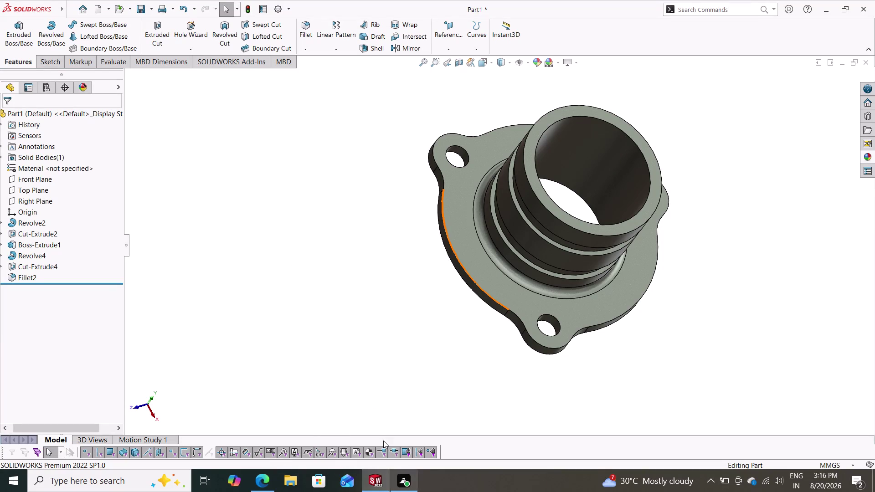
Save the flanged pipe fitting as SOLIDWORKS part 'mech 9' in Documents.
click(153, 5)
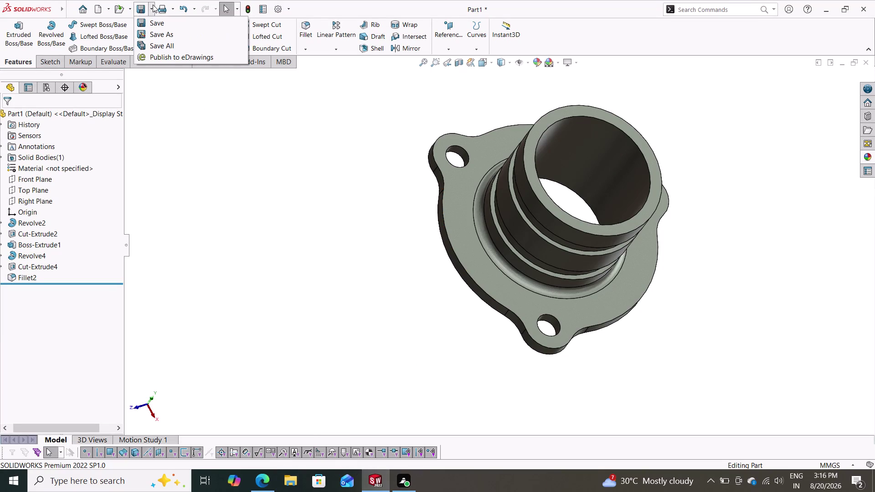
click(157, 32)
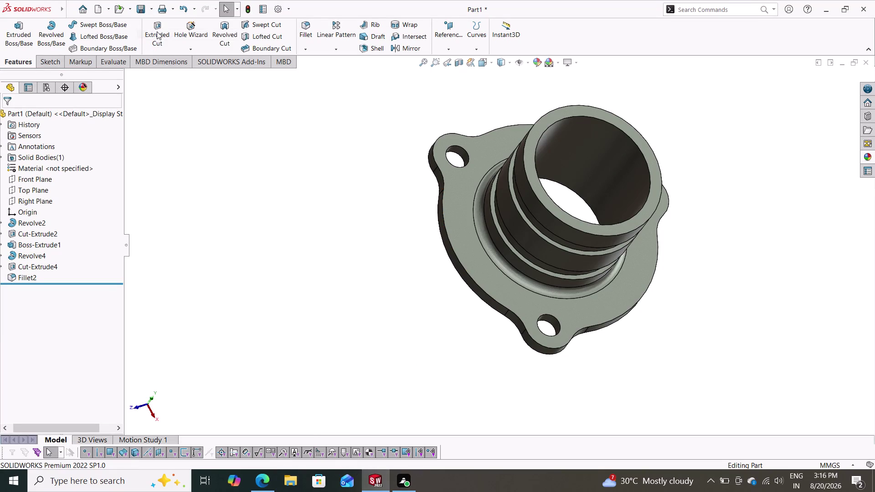
text(m)
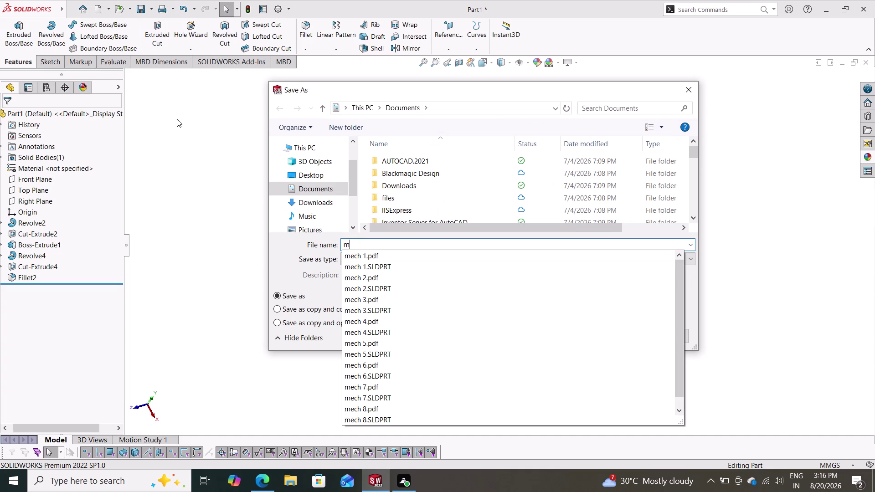
text(ech)
key(space)
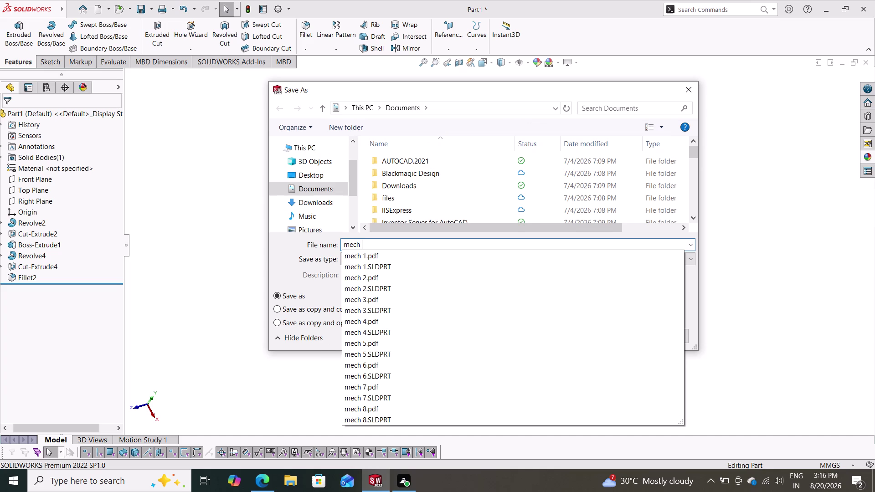
key(9)
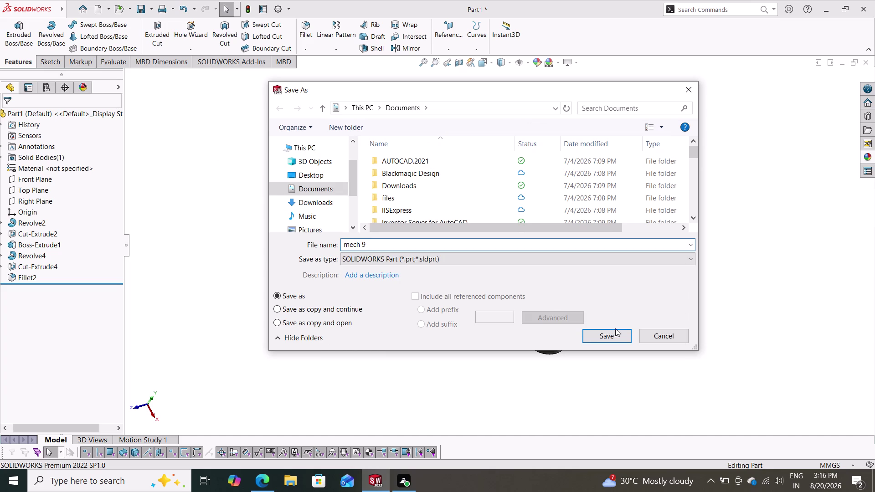
click(618, 333)
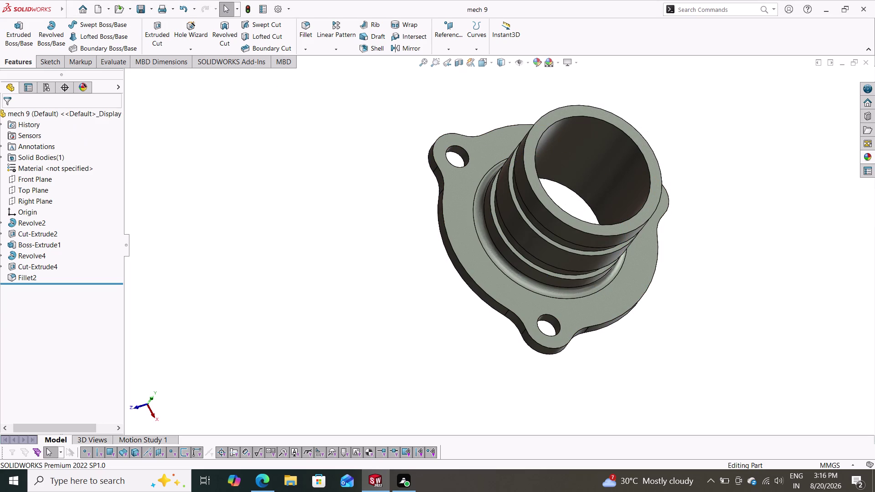
Export a copy of 'mech 9' as an Adobe PDF (*.pdf) file.
click(152, 10)
click(160, 36)
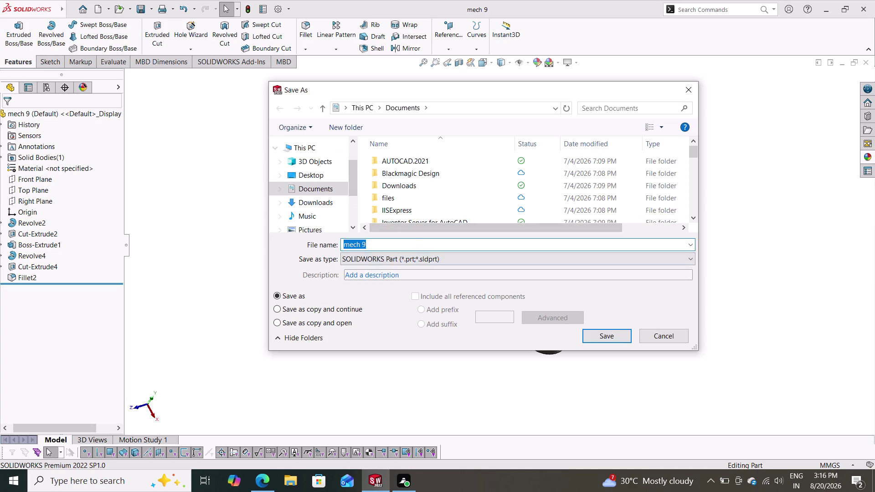
click(444, 259)
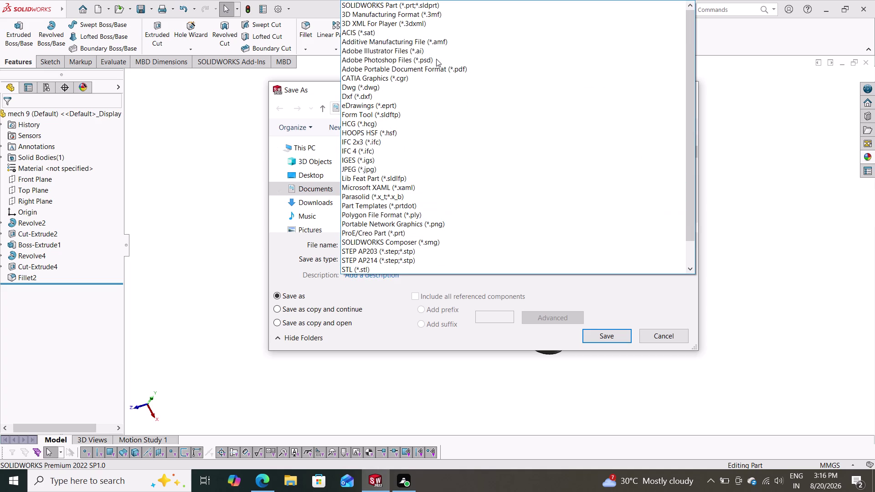
click(426, 68)
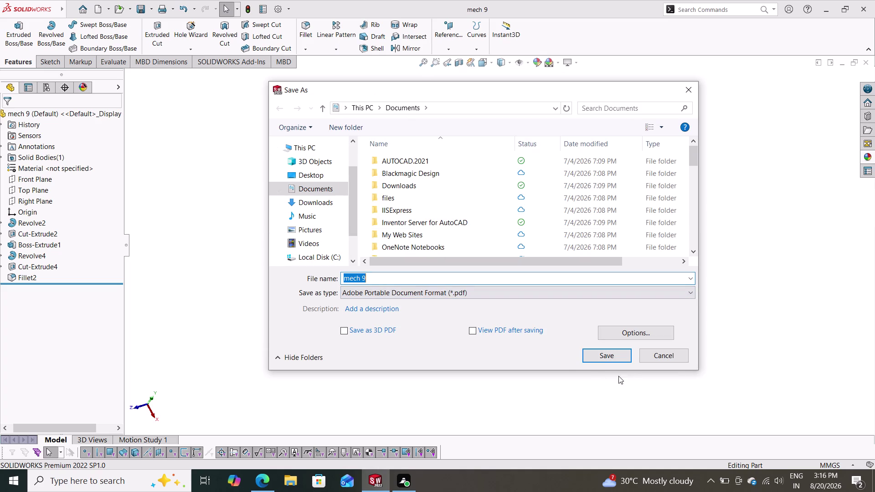
click(613, 350)
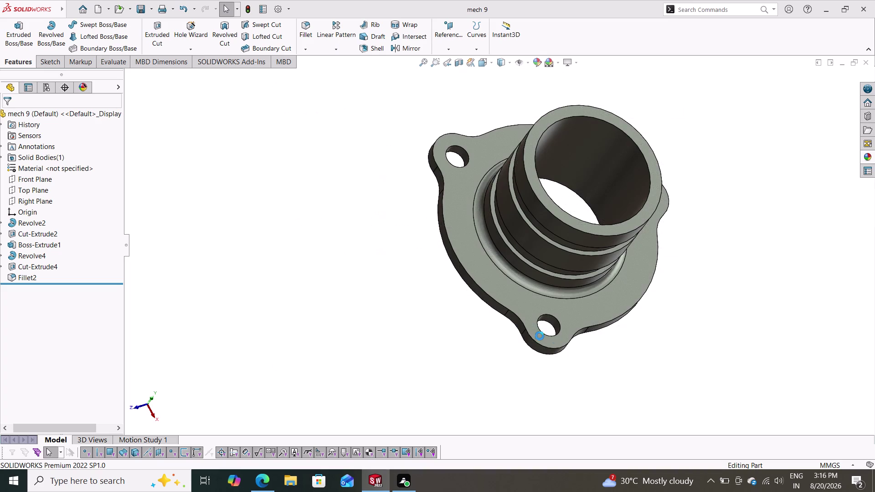